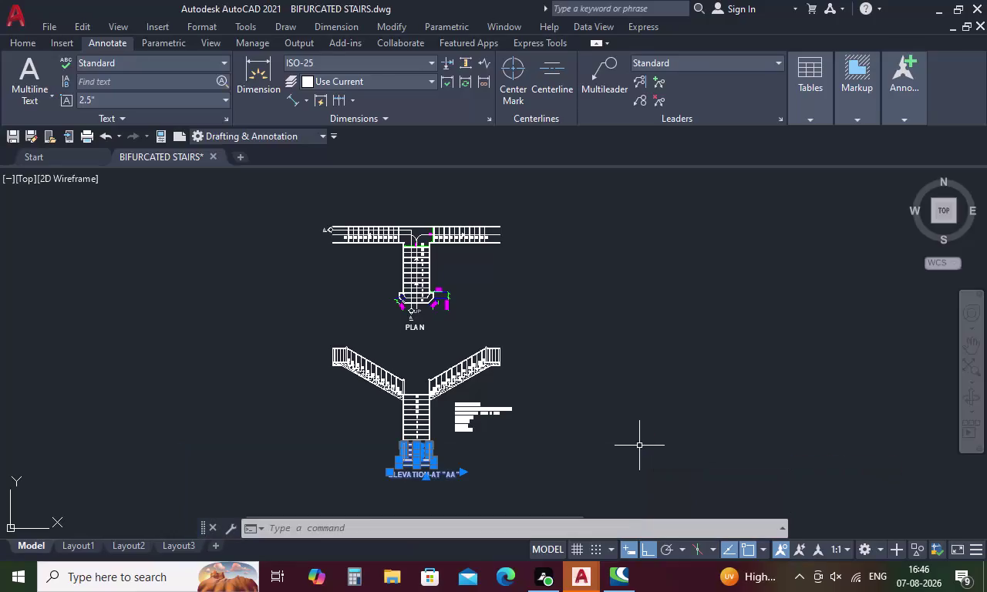
Switch to the Layout3 sheet and centre the stair plan's landing and steps.
click(186, 544)
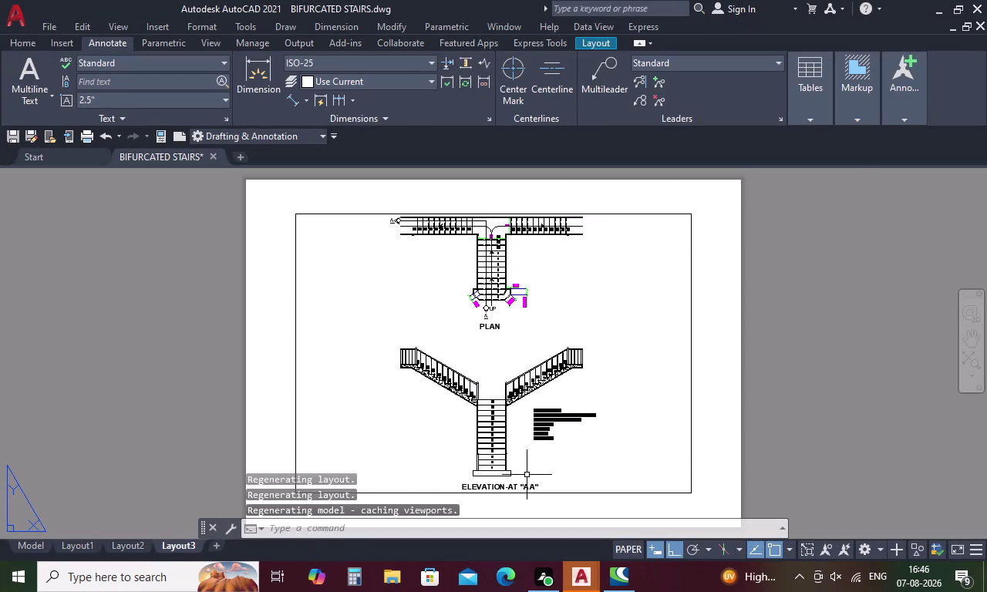
scroll(up, 3)
scroll(down, 3)
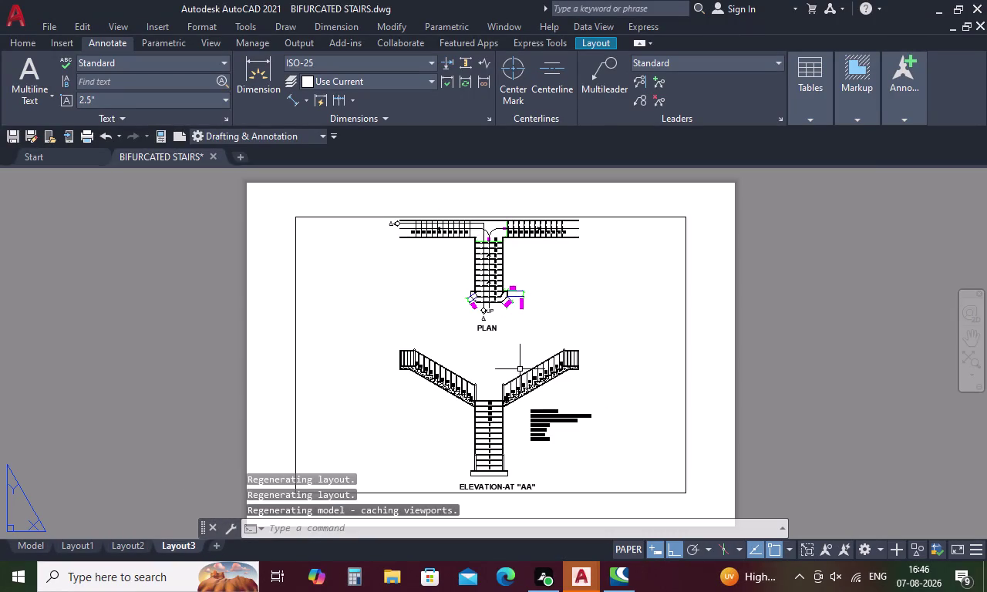
scroll(up, 3)
middle_drag(539, 403, 523, 535)
scroll(down, 3)
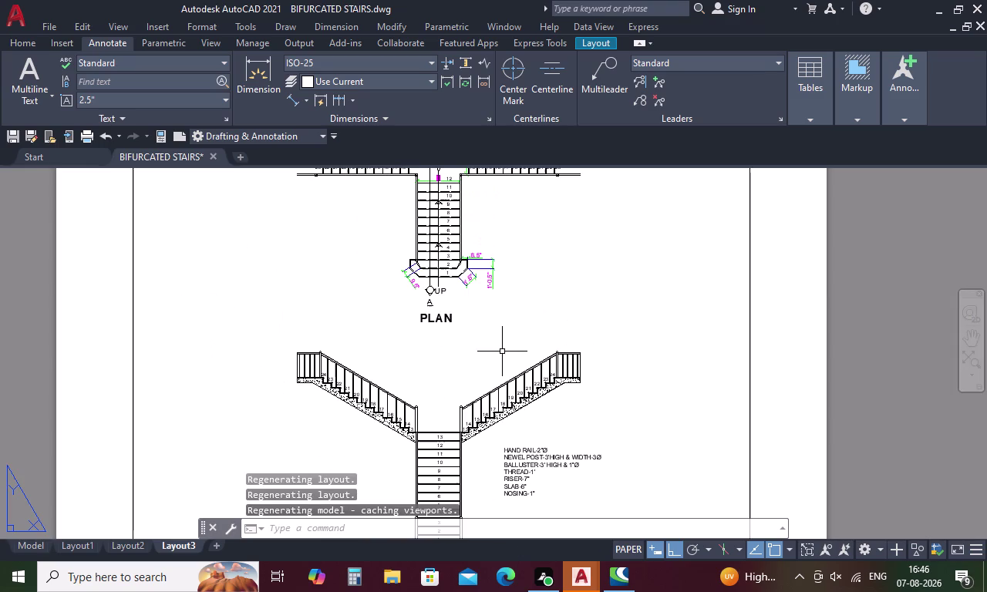
middle_drag(503, 438, 504, 455)
middle_drag(500, 375, 494, 465)
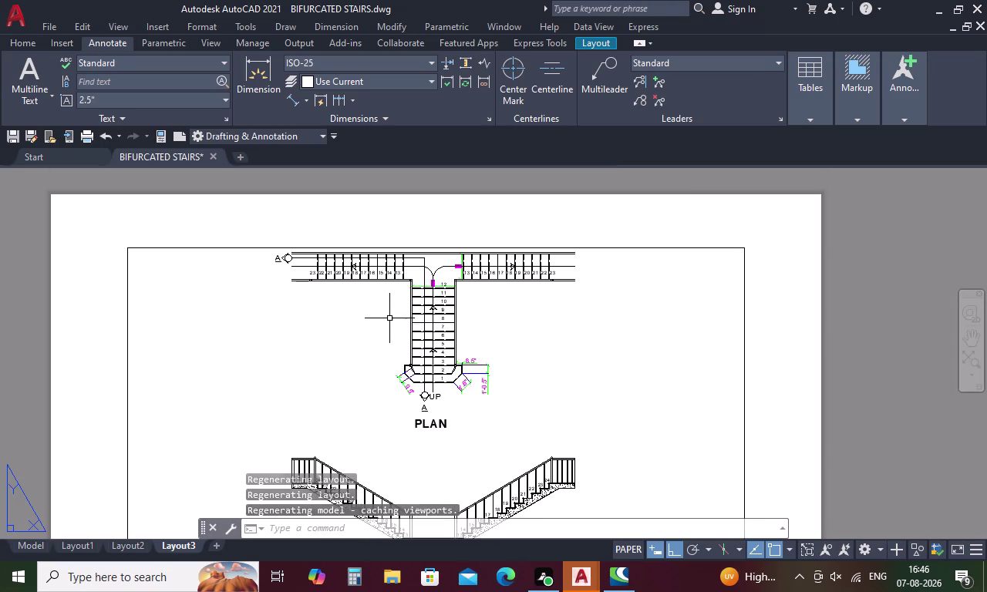
Pan and zoom across the sheet to inspect elevation AA and the specification notes.
scroll(up, 3)
scroll(down, 3)
scroll(up, 3)
scroll(up, 3)
scroll(down, 3)
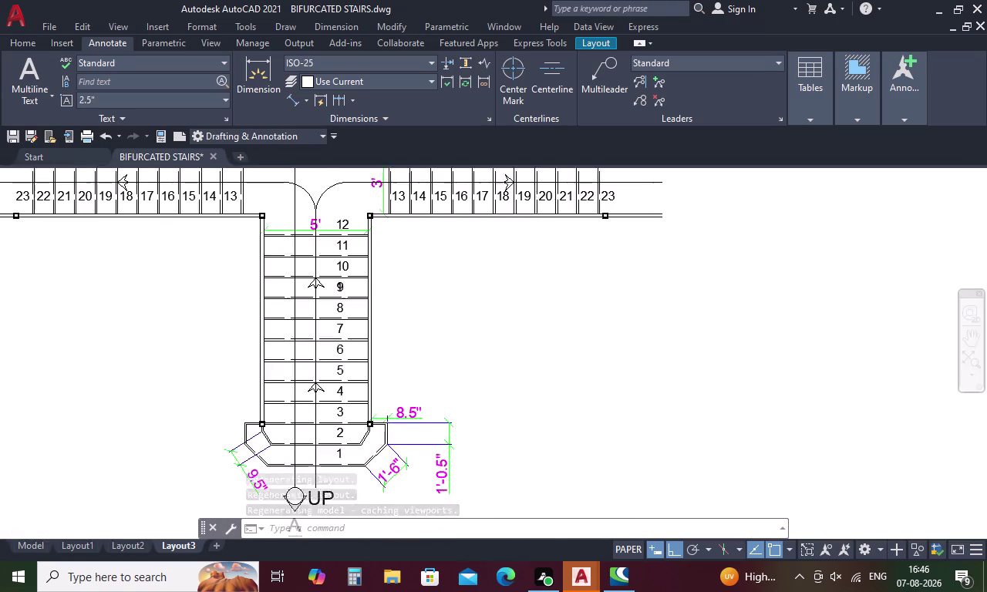
scroll(down, 3)
middle_drag(450, 337, 600, 271)
scroll(down, 3)
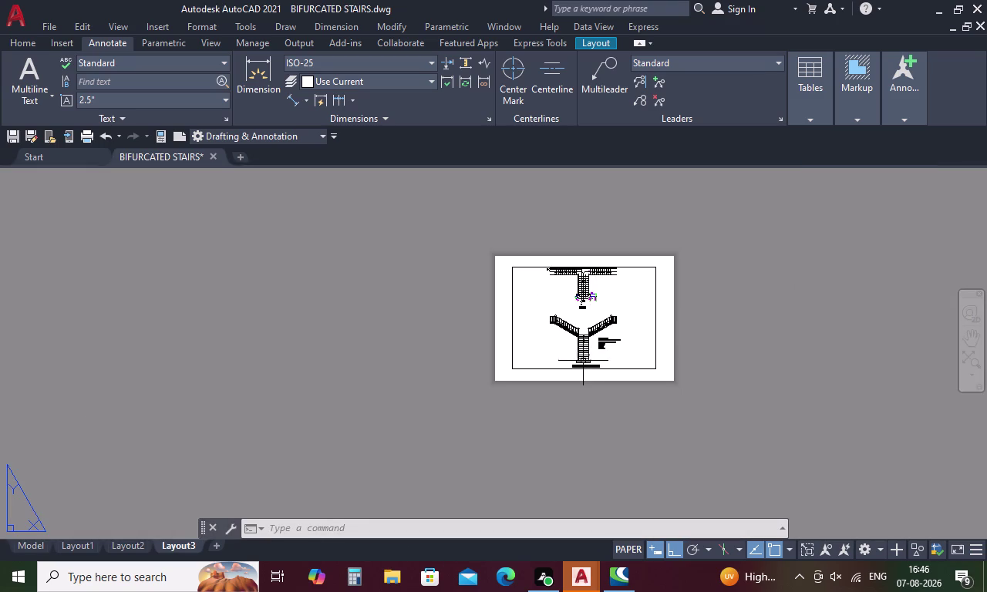
scroll(up, 3)
middle_drag(583, 341, 538, 439)
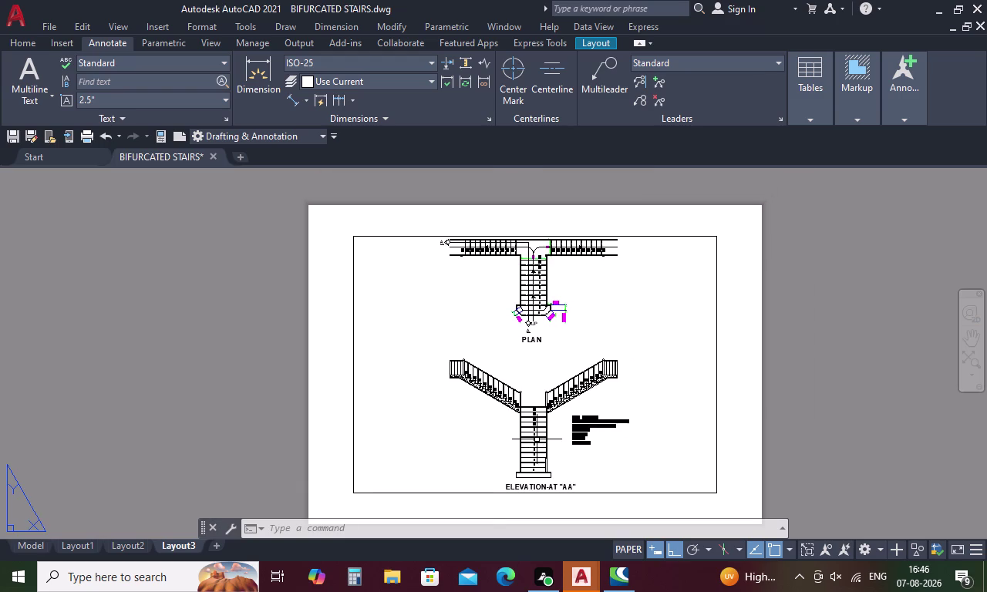
scroll(up, 3)
middle_drag(549, 429, 535, 523)
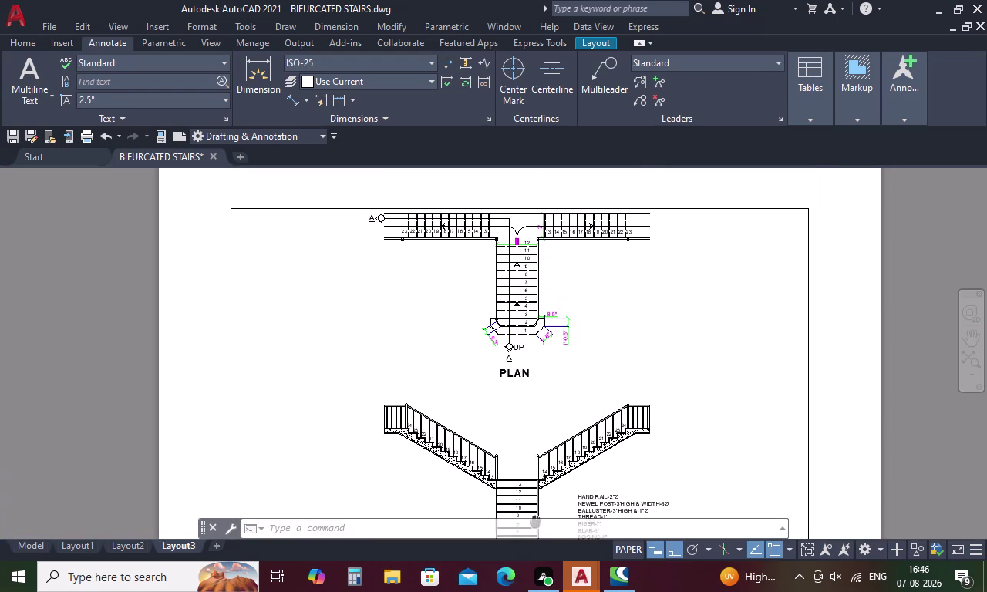
middle_drag(535, 523, 519, 475)
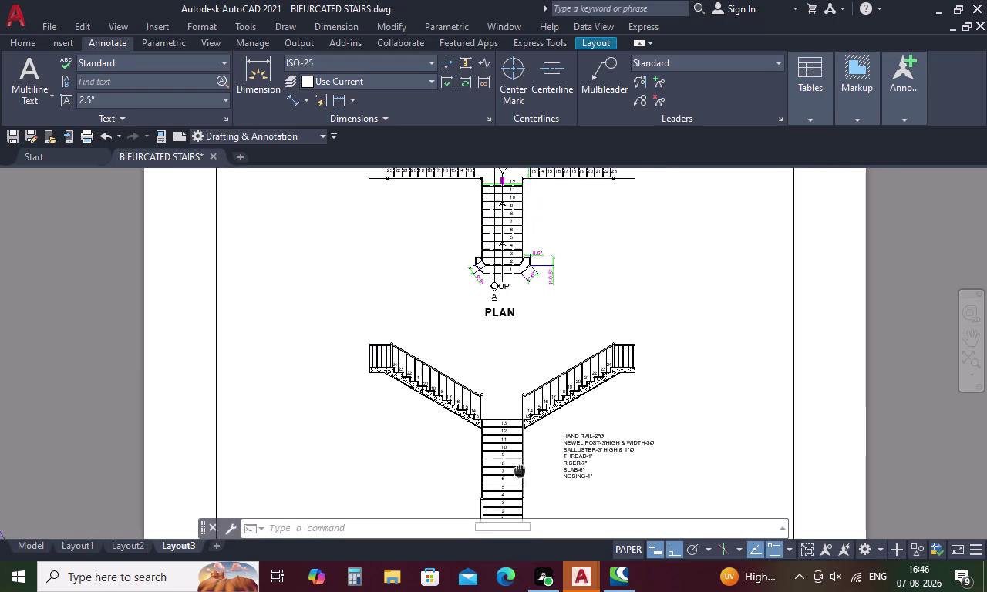
middle_drag(519, 475, 519, 479)
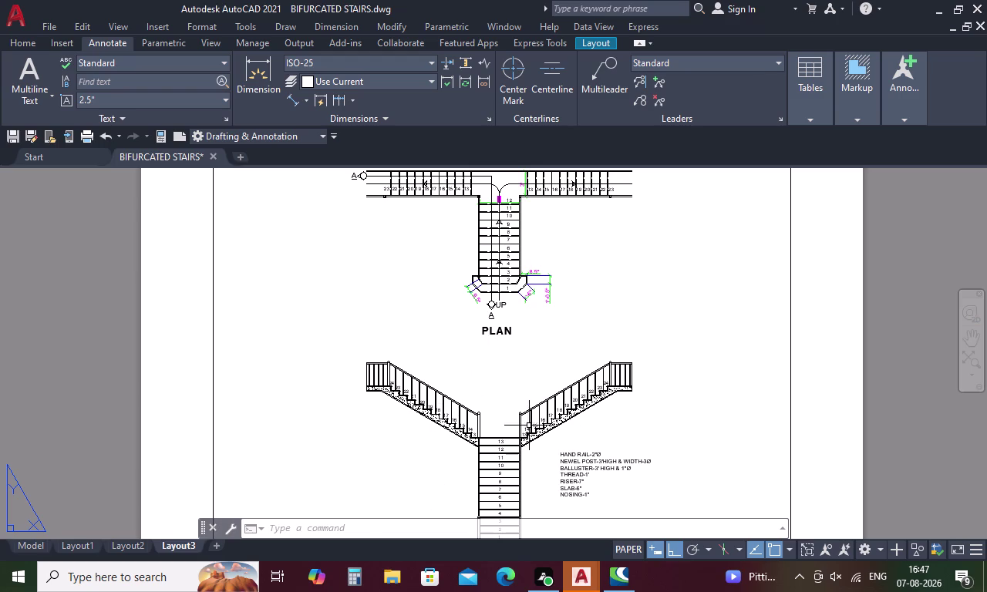
scroll(up, 3)
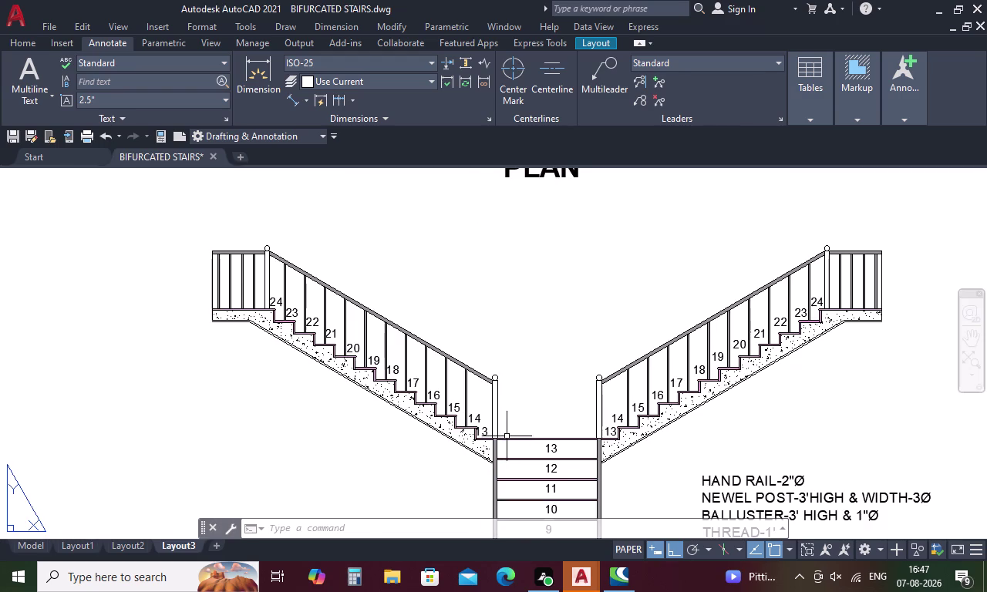
scroll(up, 3)
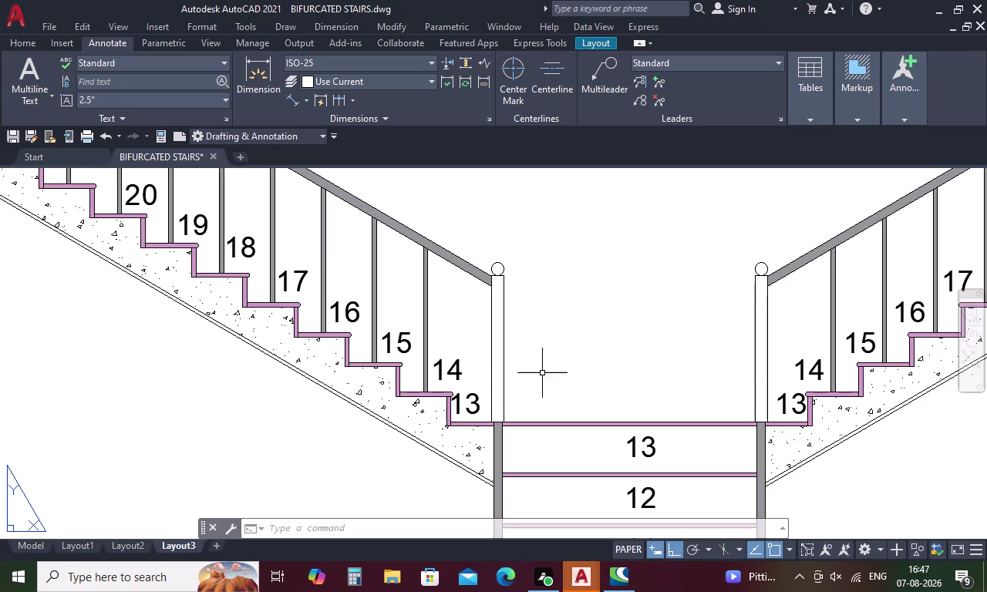
scroll(down, 3)
middle_drag(539, 334, 429, 347)
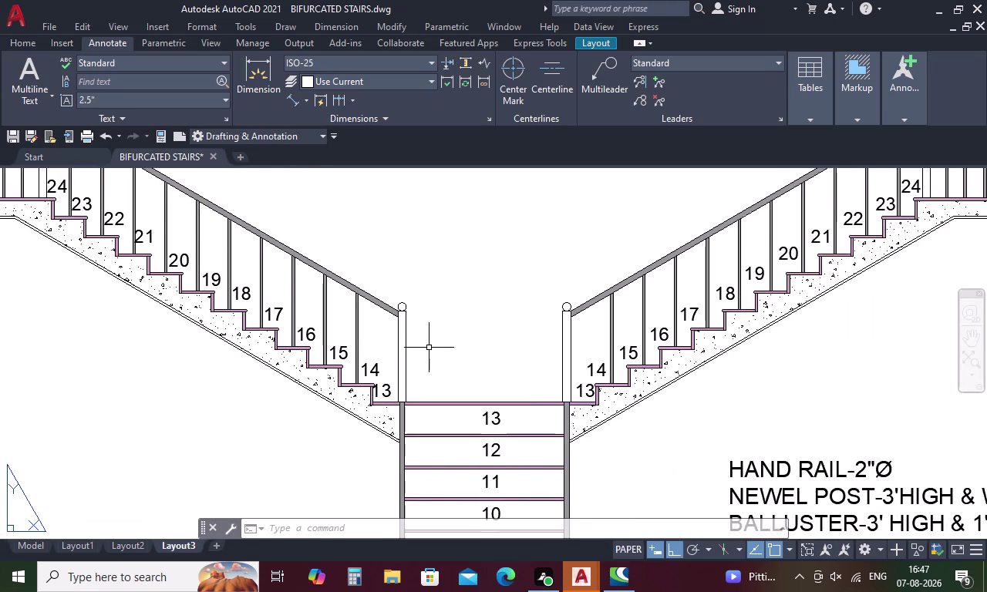
scroll(down, 3)
scroll(up, 3)
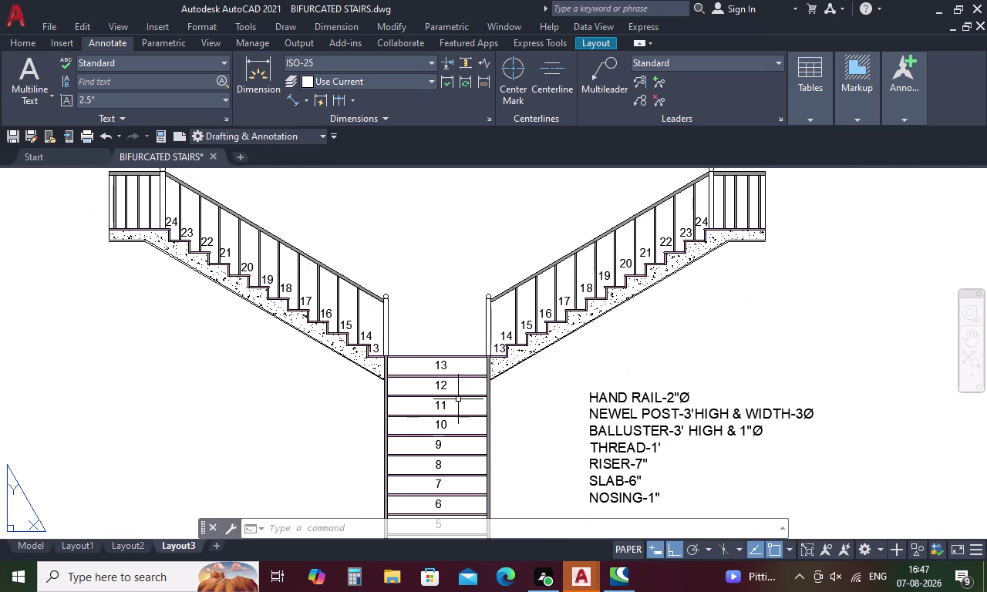
middle_drag(627, 236, 654, 266)
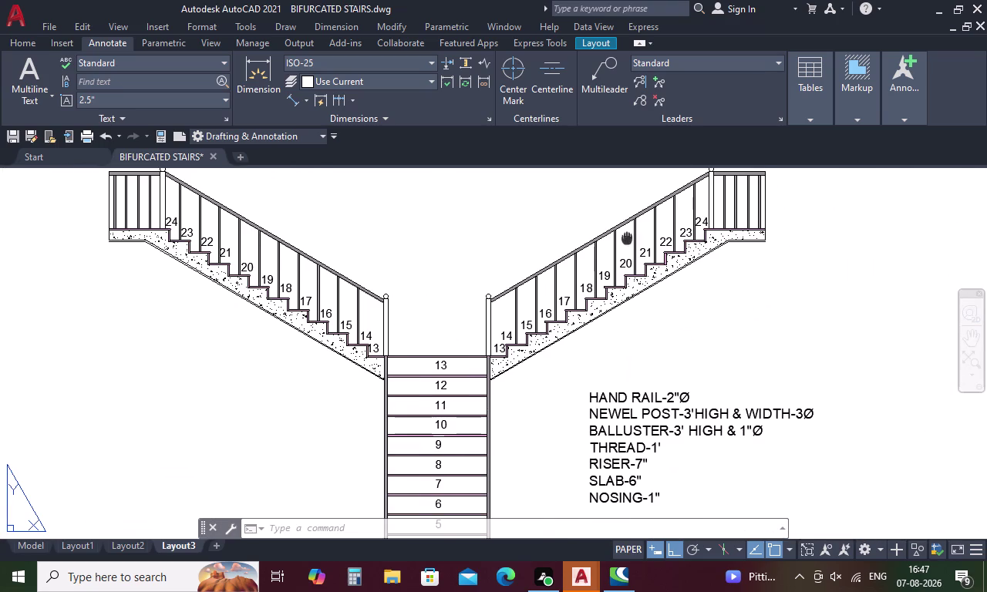
middle_drag(653, 267, 783, 378)
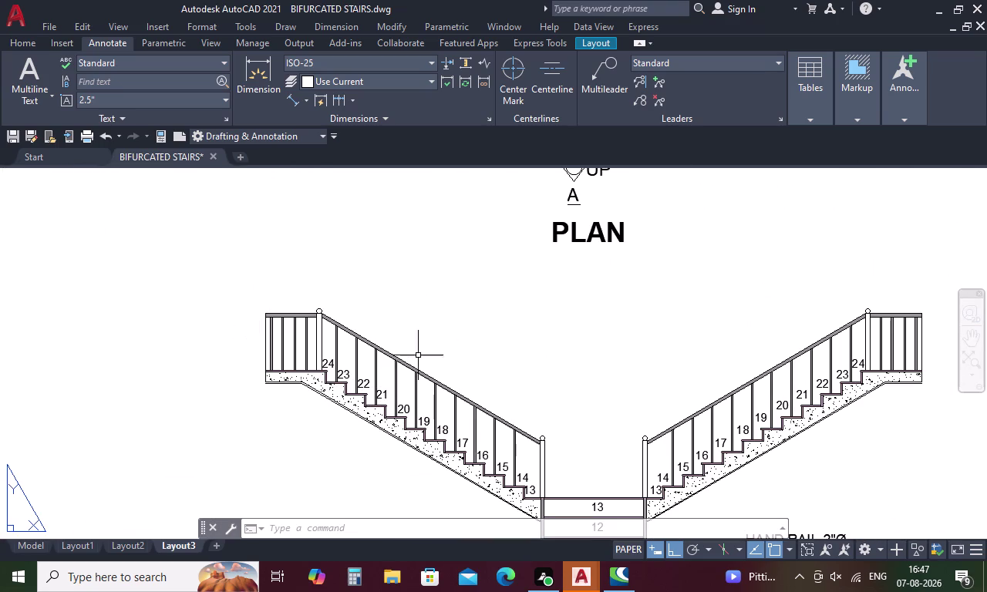
middle_drag(387, 415, 356, 292)
scroll(up, 3)
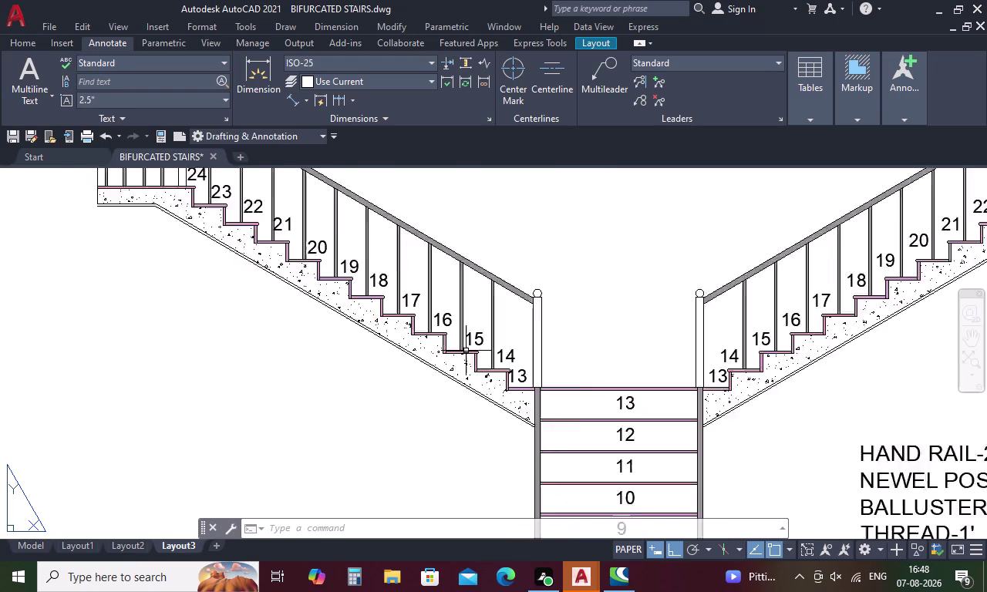
scroll(up, 3)
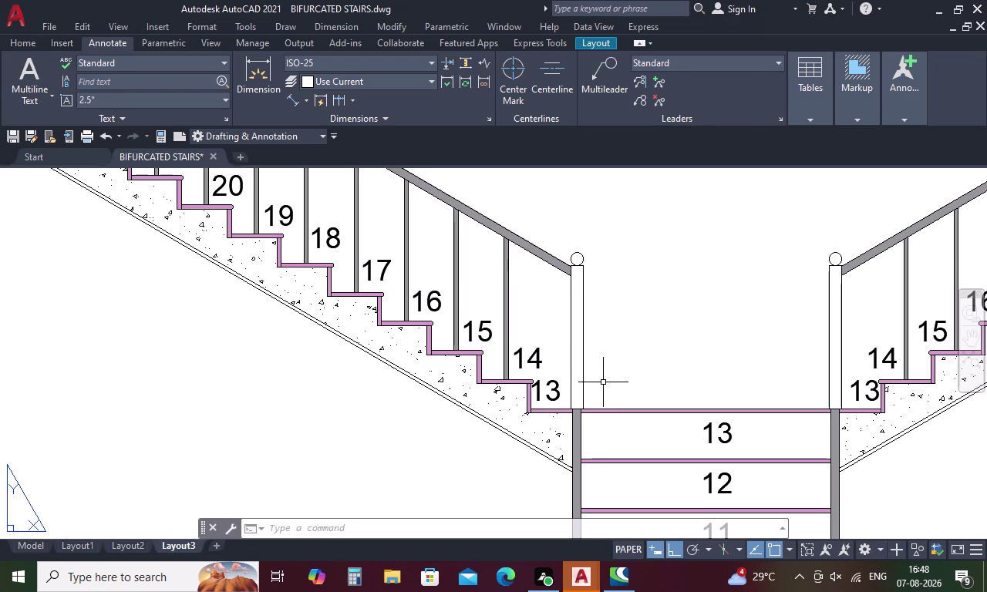
Add and open new layout sheets Layout4 and Layout5.
scroll(down, 3)
scroll(down, 3)
scroll(up, 3)
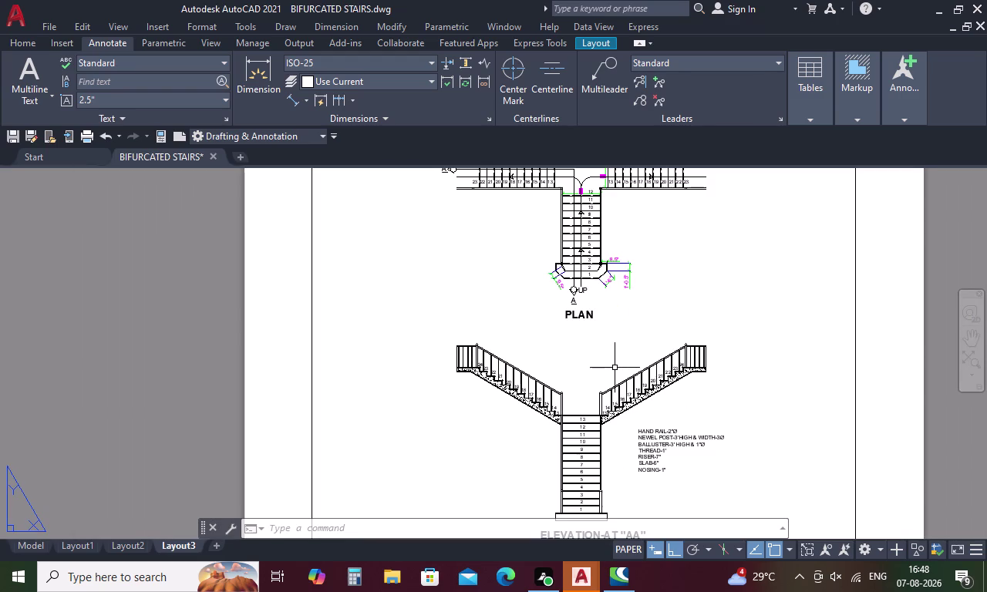
click(219, 547)
click(226, 546)
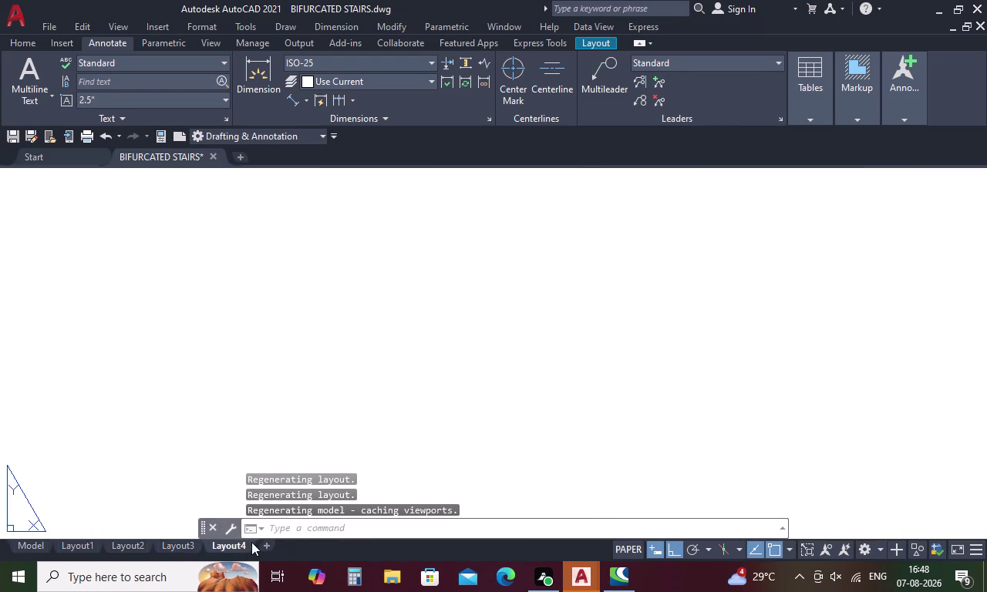
click(268, 544)
click(266, 546)
Add and open Layout6, Layout7 and one more layout sheet.
click(315, 547)
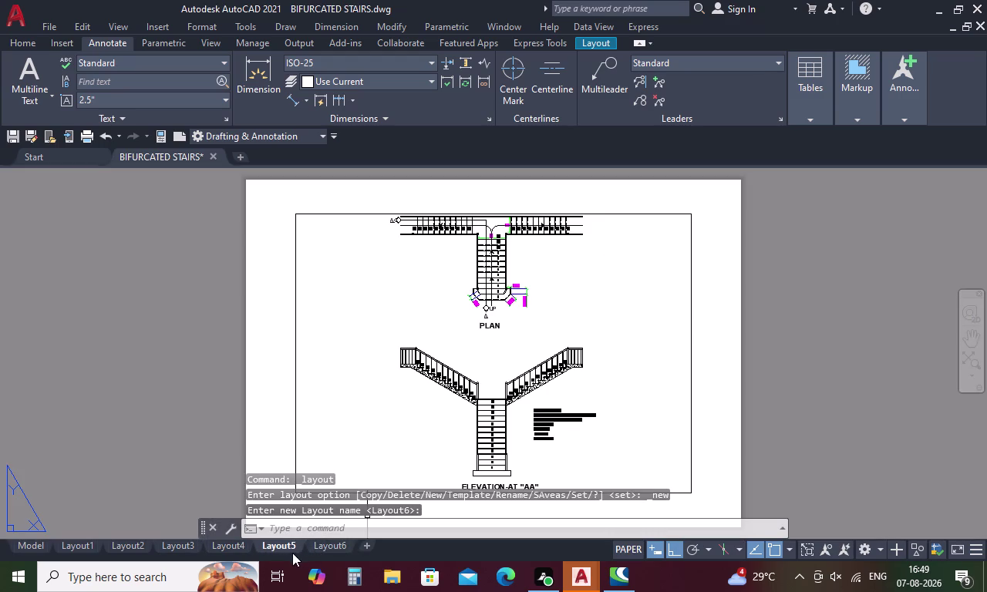
click(331, 546)
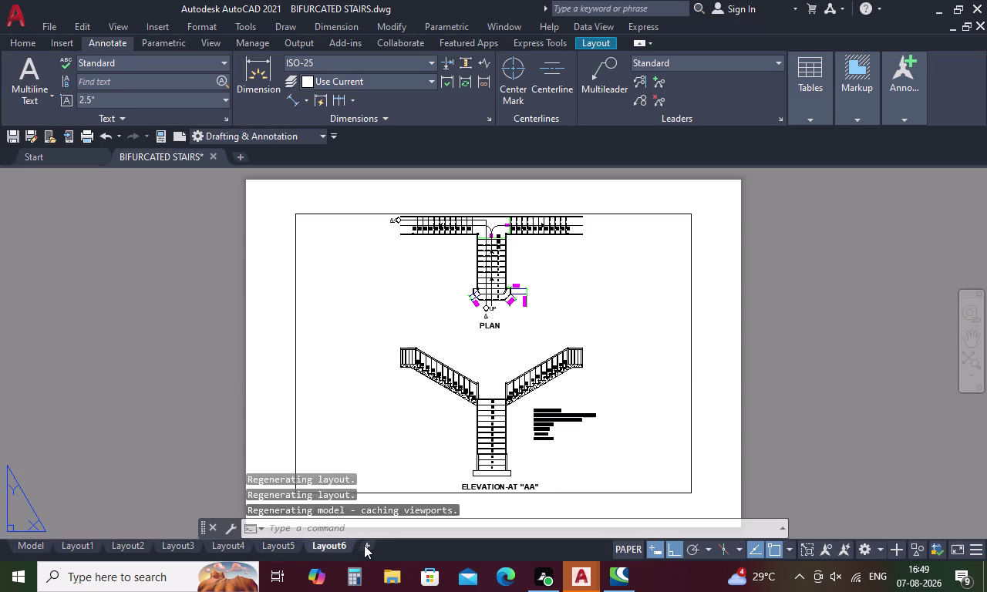
click(364, 545)
click(380, 543)
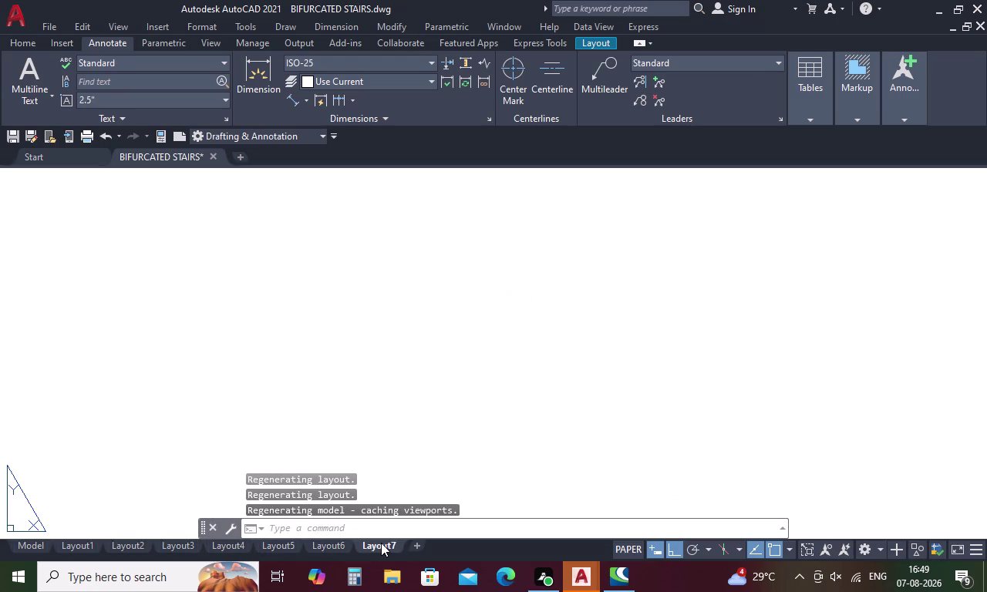
click(422, 545)
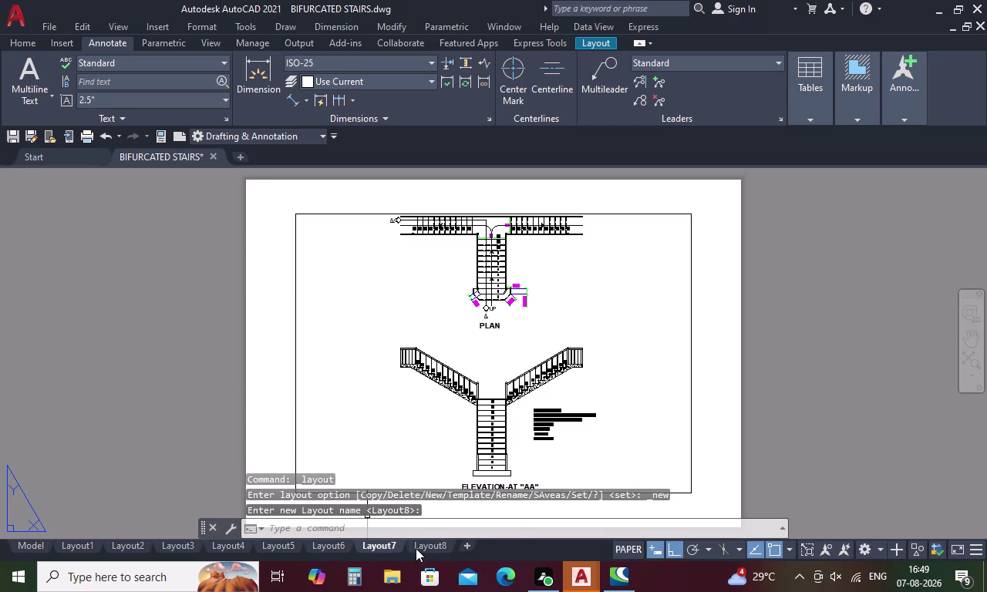
click(418, 546)
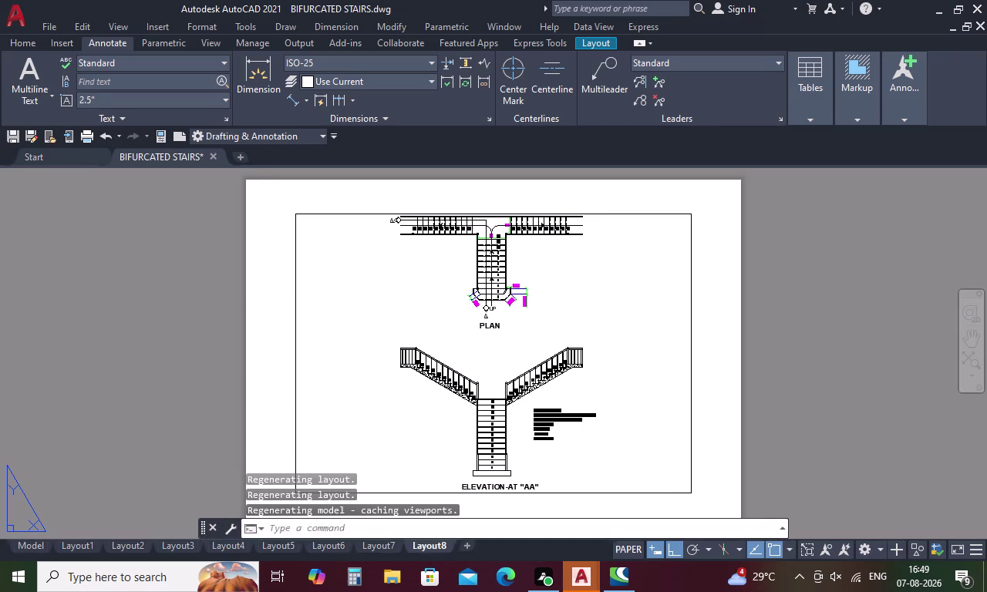
scroll(up, 3)
scroll(down, 3)
scroll(up, 3)
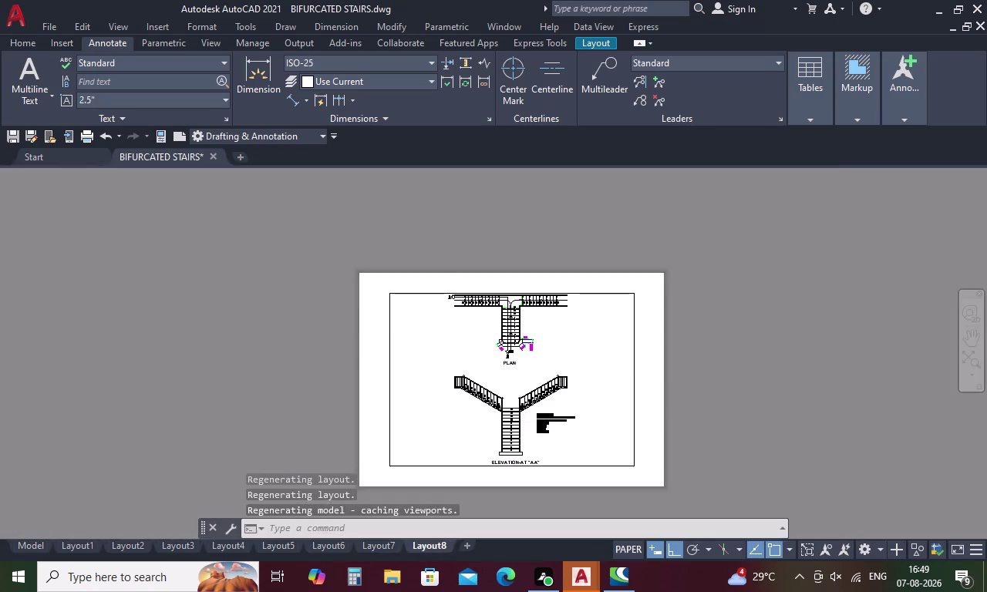
scroll(up, 3)
middle_drag(562, 373, 560, 500)
middle_drag(534, 338, 534, 371)
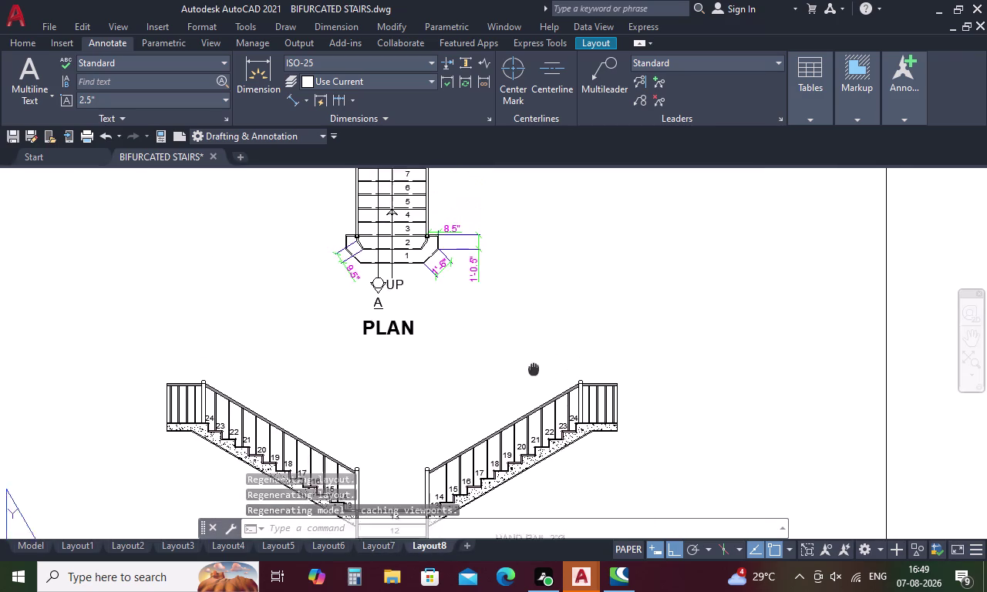
middle_drag(534, 371, 552, 520)
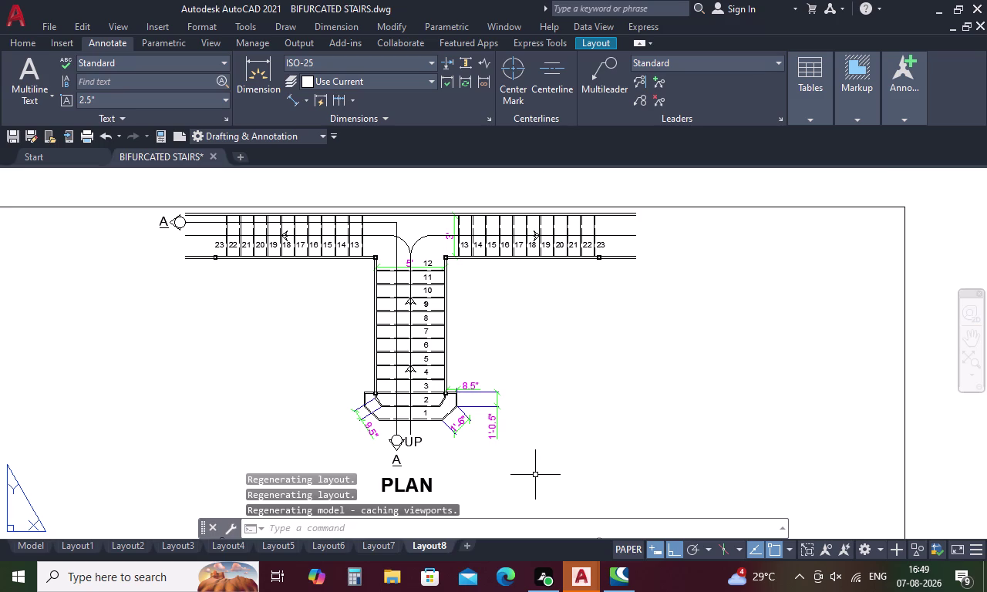
scroll(down, 3)
middle_drag(531, 471, 520, 333)
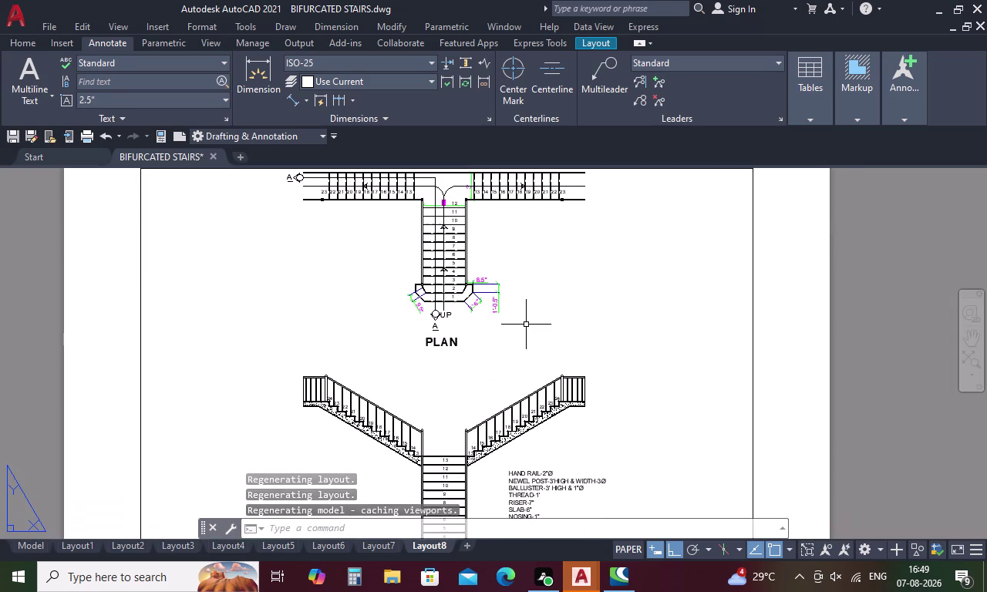
scroll(down, 3)
scroll(up, 3)
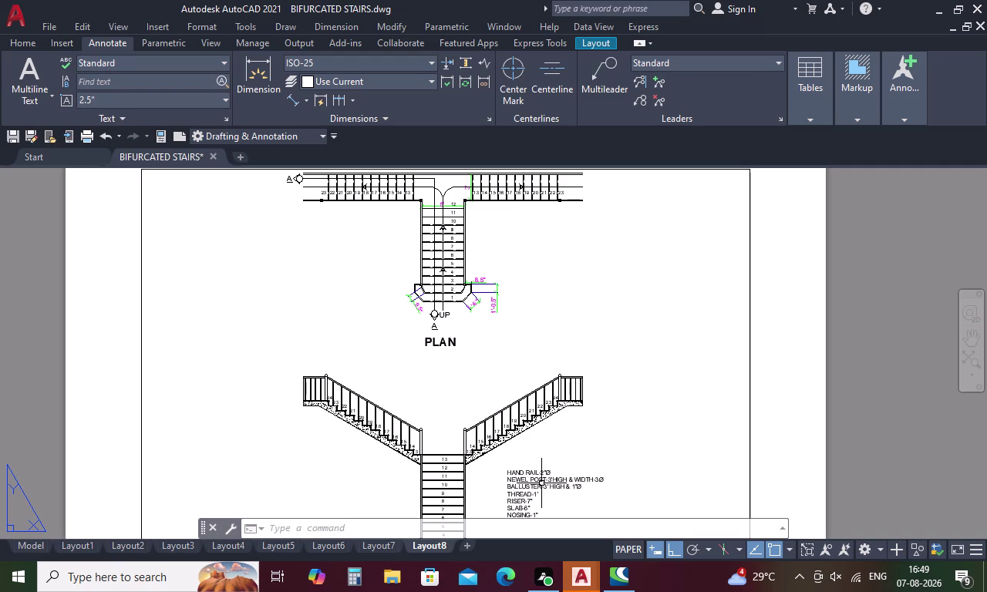
scroll(down, 3)
middle_drag(526, 459, 526, 376)
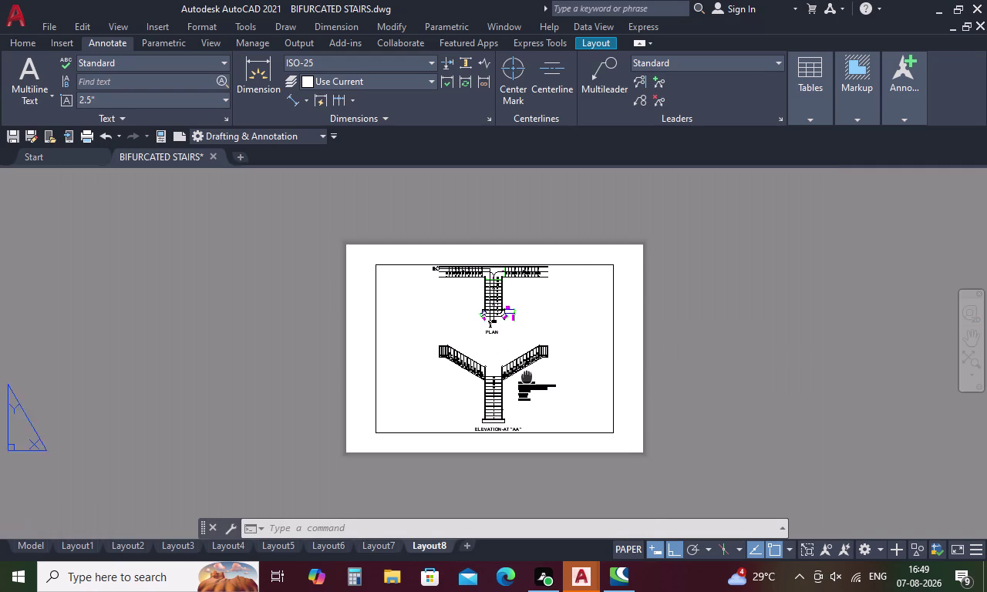
middle_drag(526, 376, 529, 362)
scroll(up, 3)
scroll(up, 3)
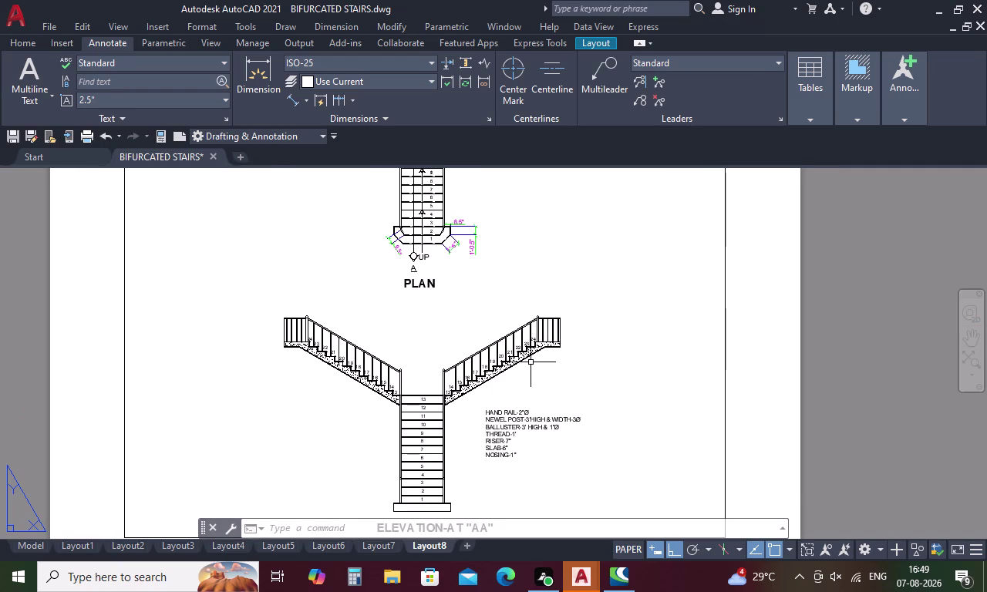
key(ctrl+p)
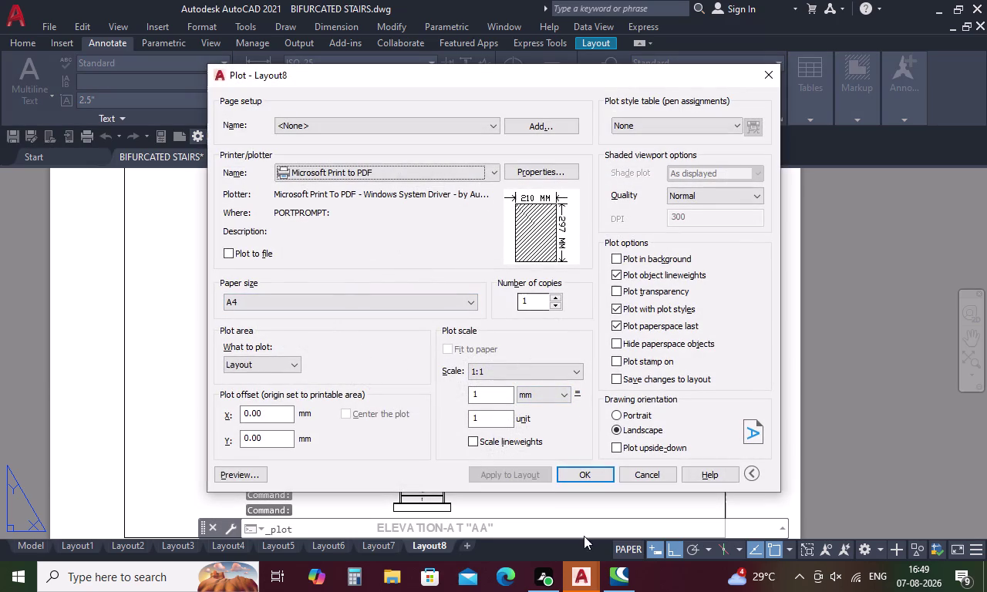
Confirm the PDF plot settings and name the file 'BIFURCATED STAIR CASE'.
click(586, 473)
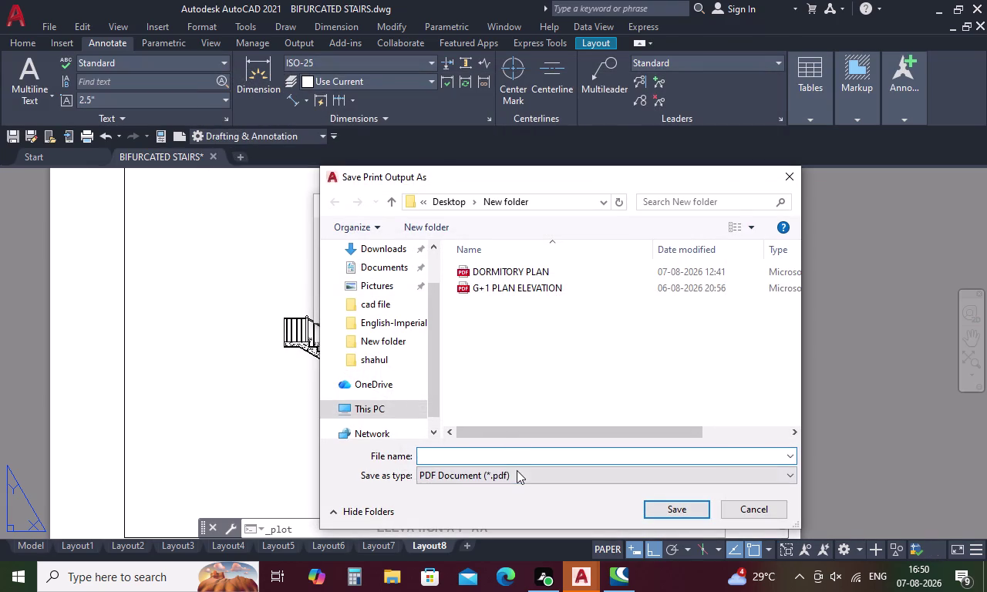
key(b)
text(IFU)
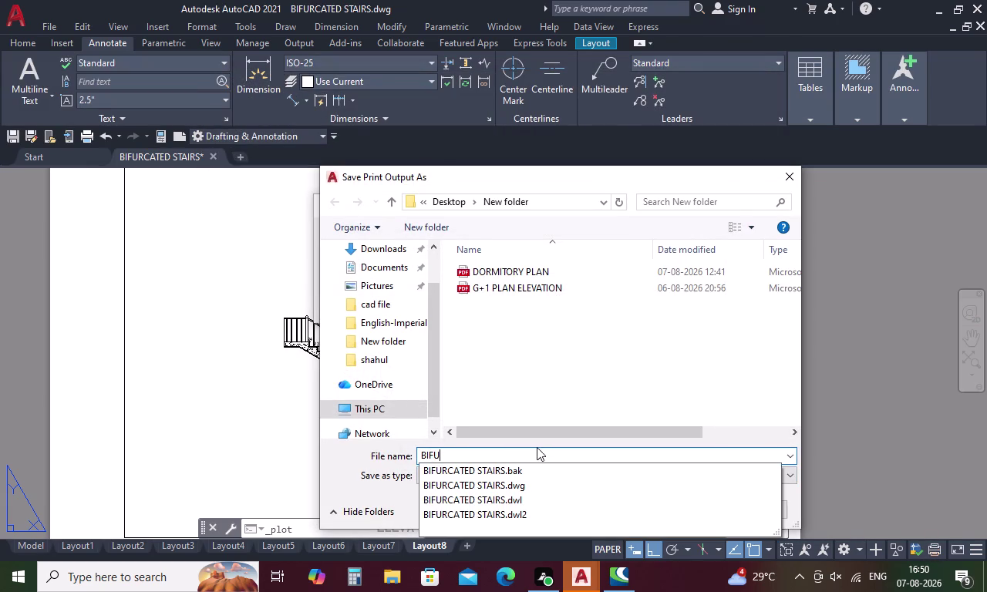
text(RCATED)
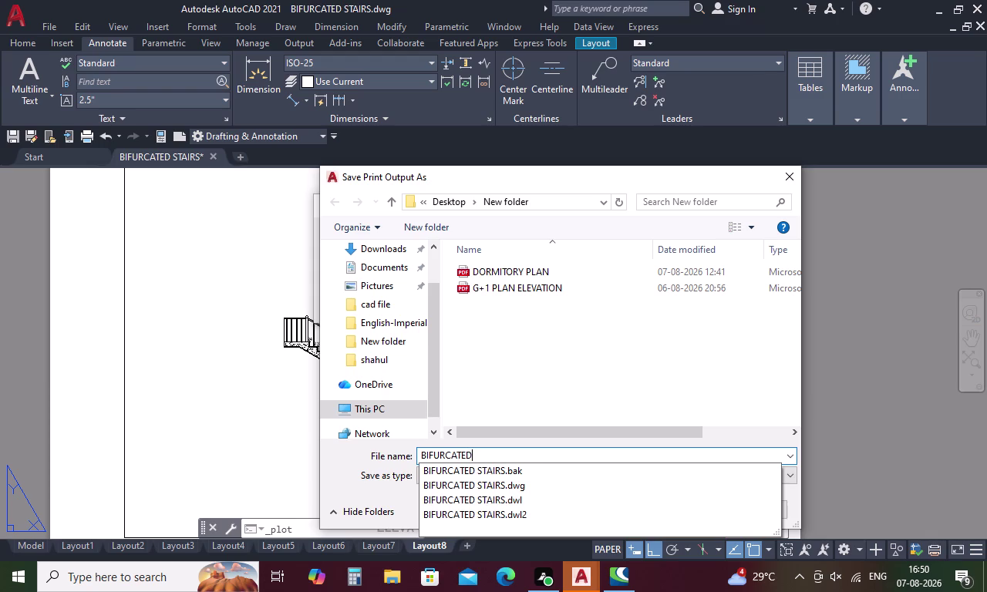
key(space)
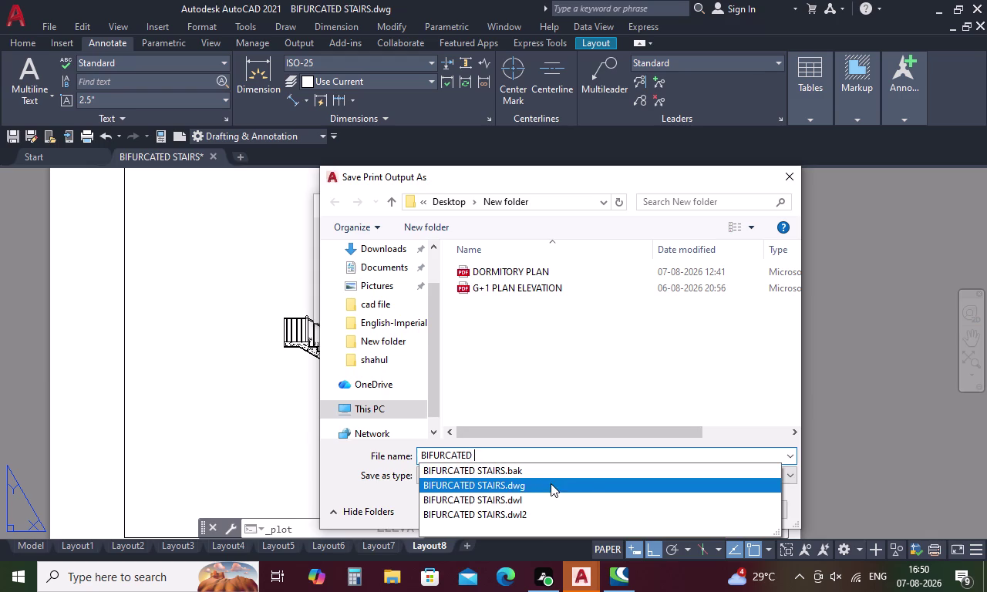
key(s)
key(t)
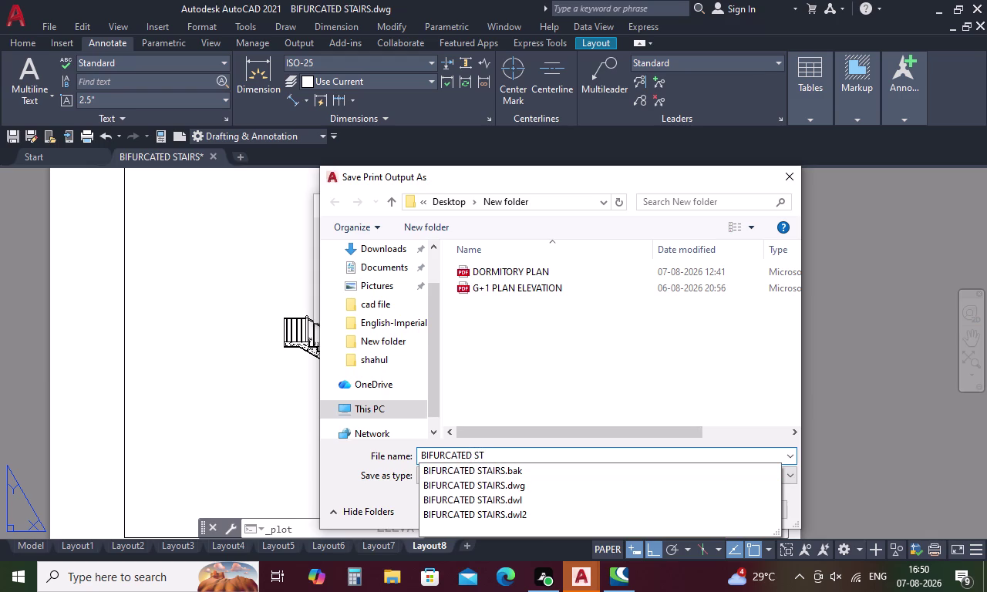
key(a)
text(IR)
key(space)
text(C)
text(ASE)
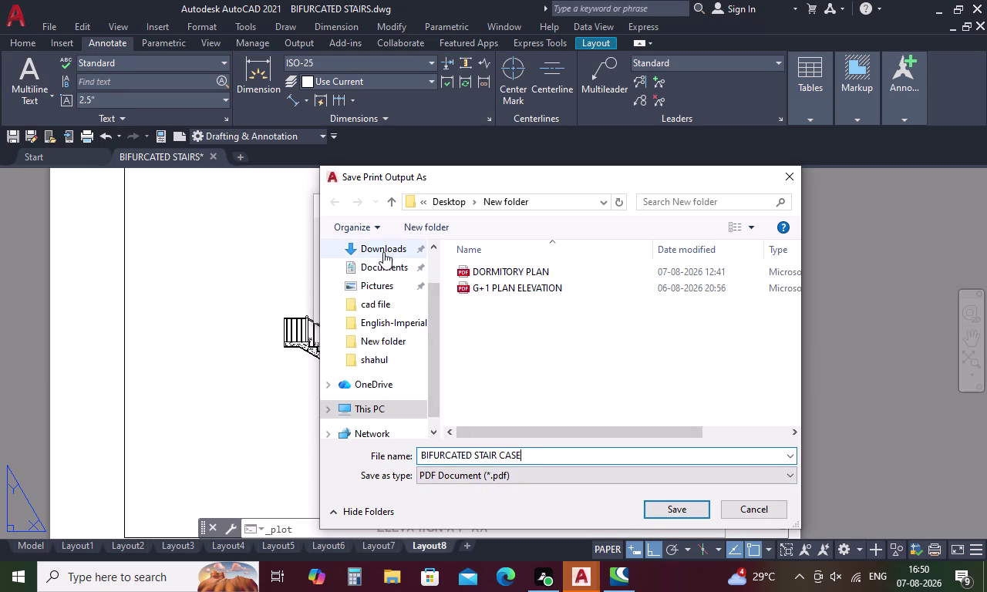
Save the PDF into the New folder on the Desktop.
scroll(up, 3)
click(381, 277)
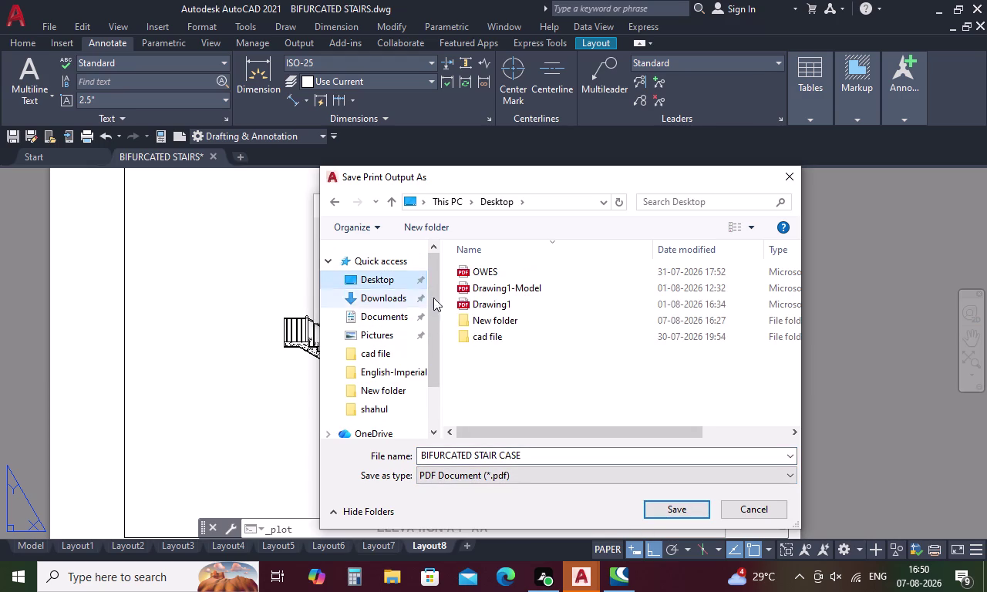
click(490, 324)
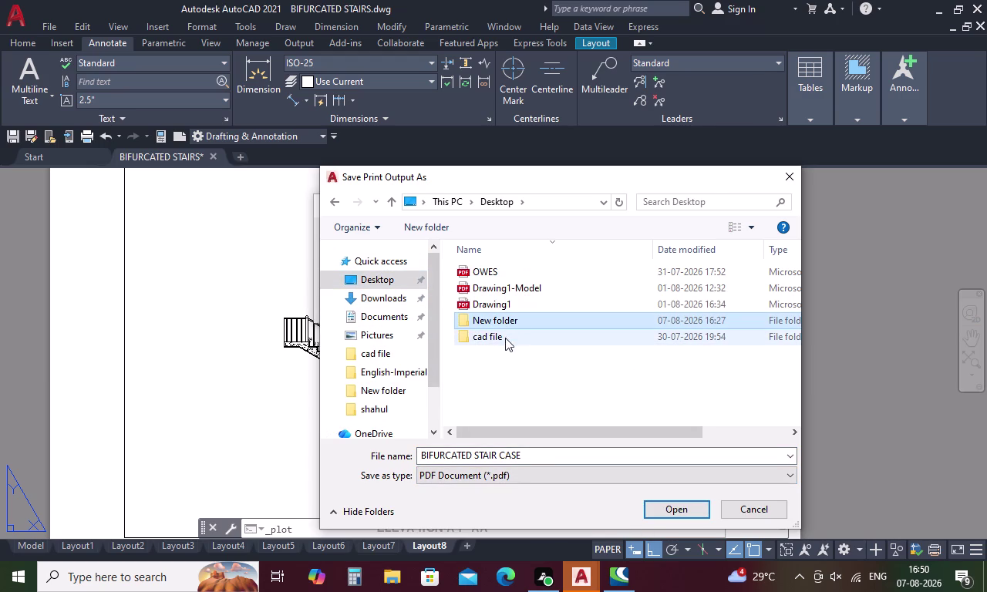
double_click(514, 320)
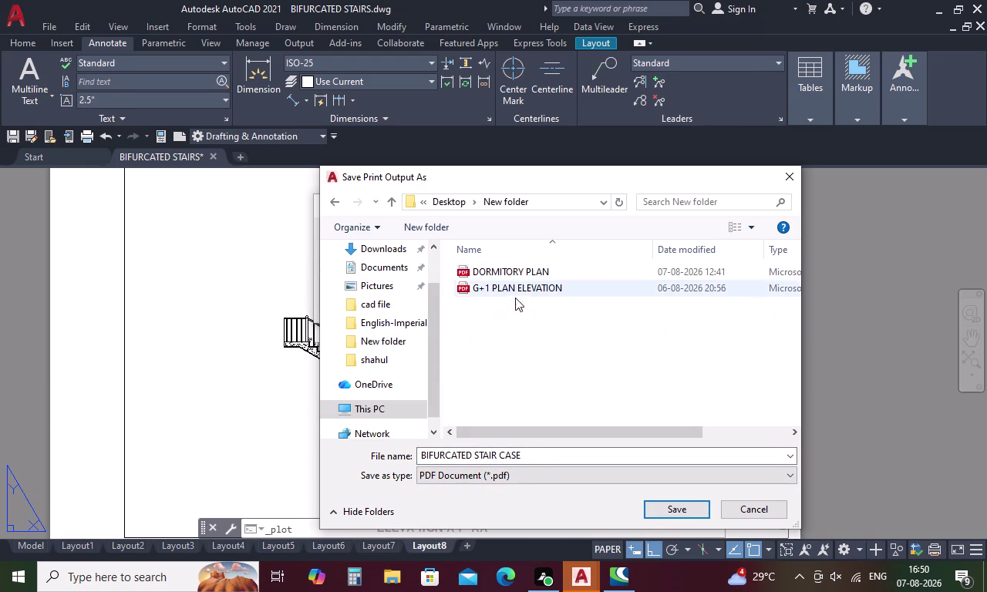
click(675, 511)
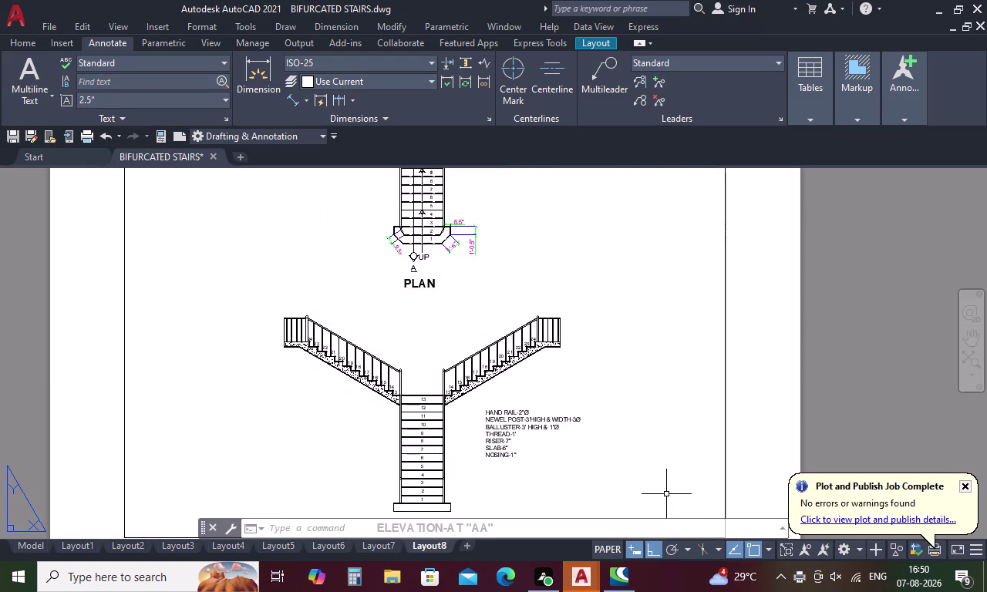
scroll(down, 3)
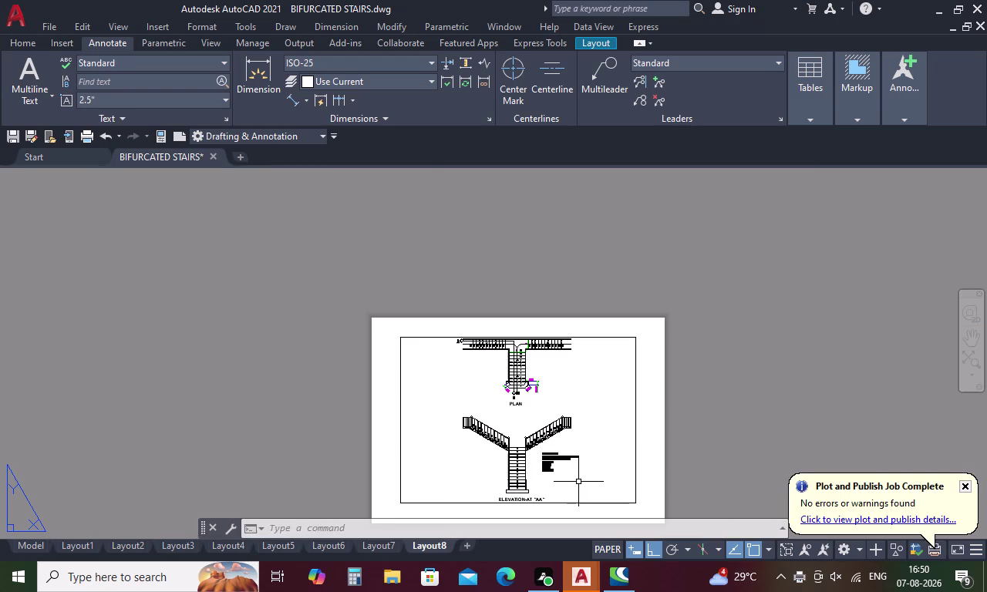
Return to the Model tab and Save As BIFURCATED STAIRS.dwg, replacing the existing file.
click(42, 547)
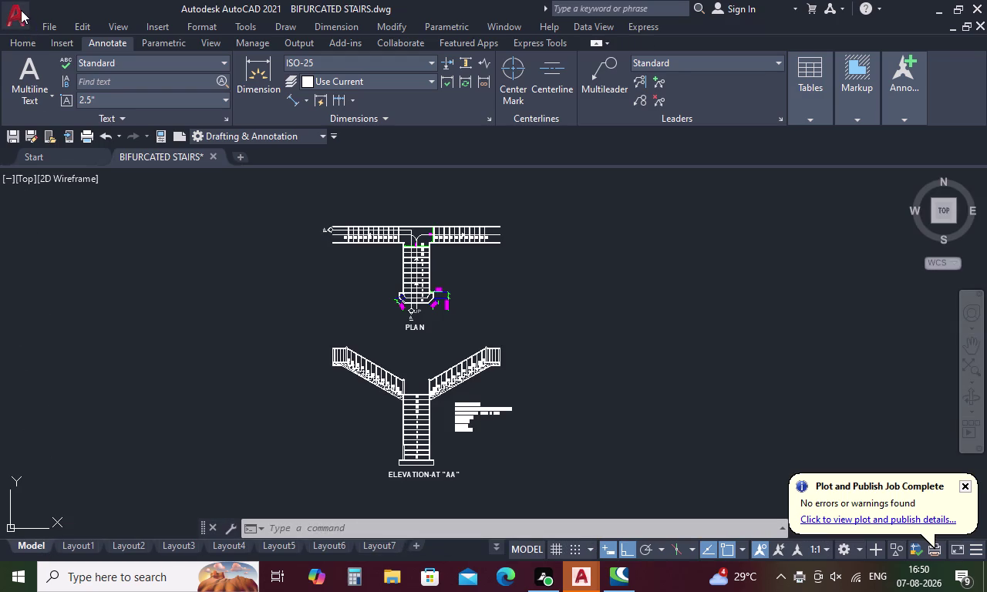
click(15, 16)
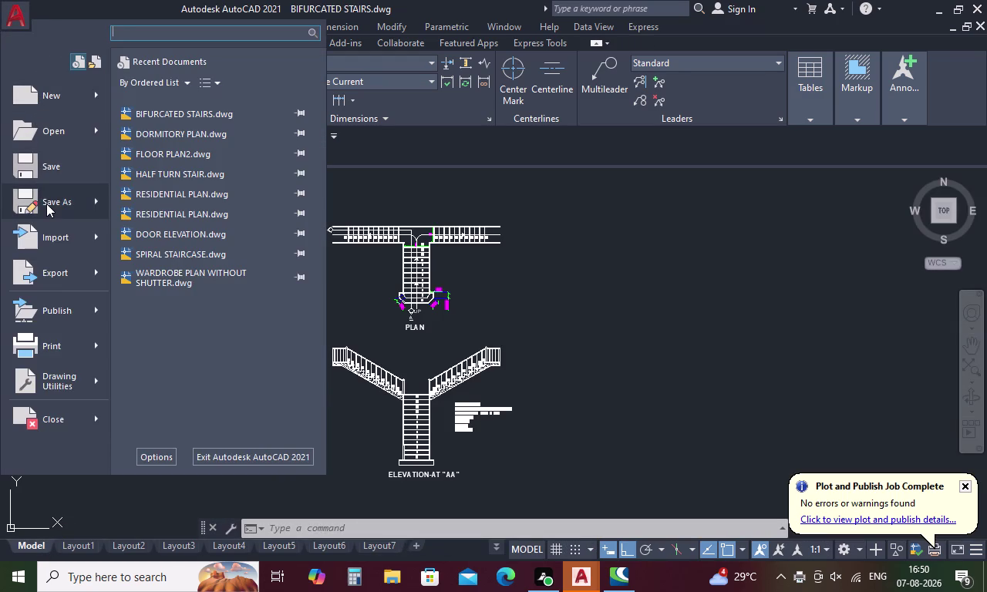
click(46, 204)
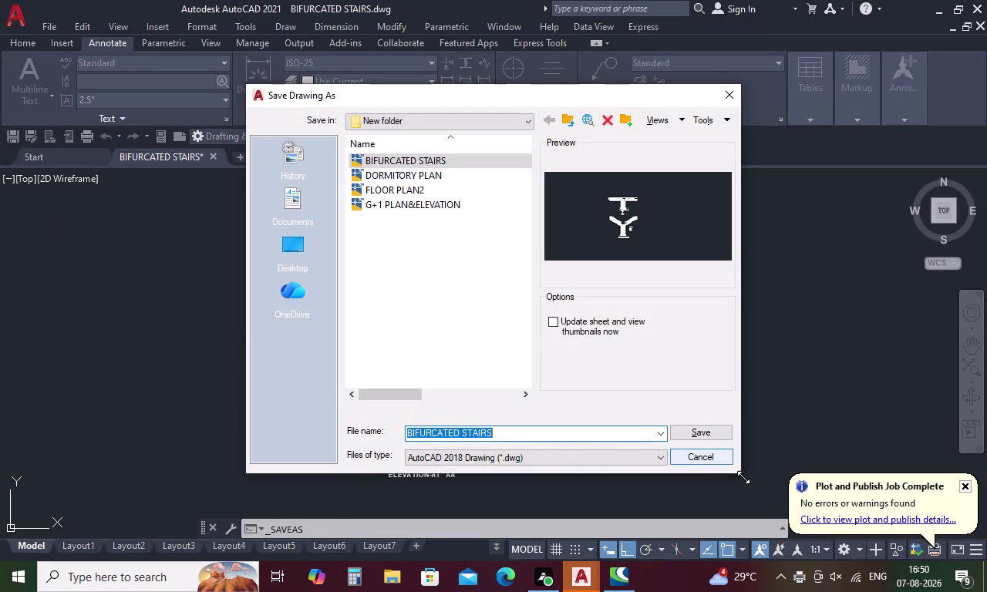
click(704, 431)
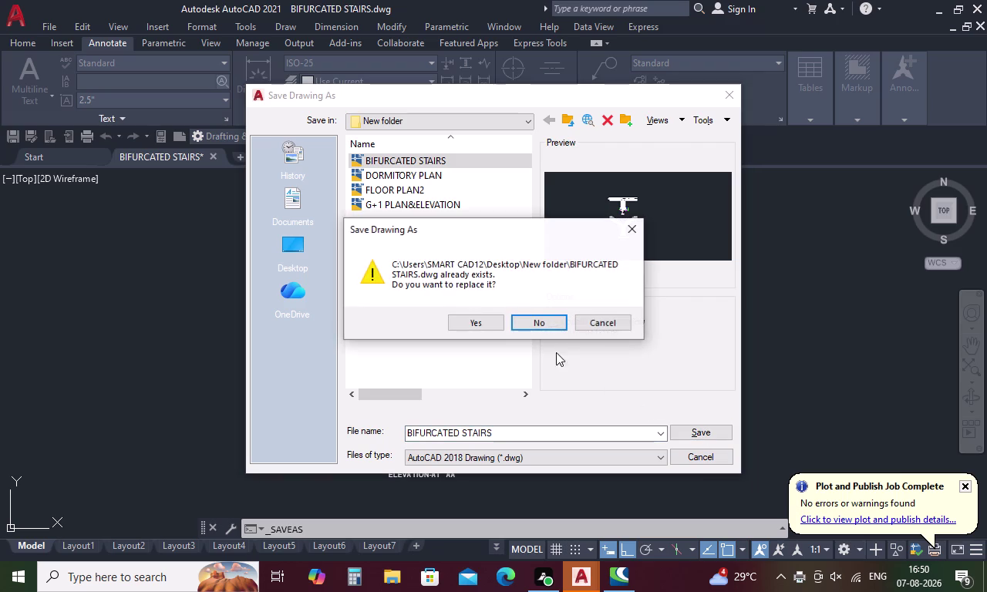
click(494, 320)
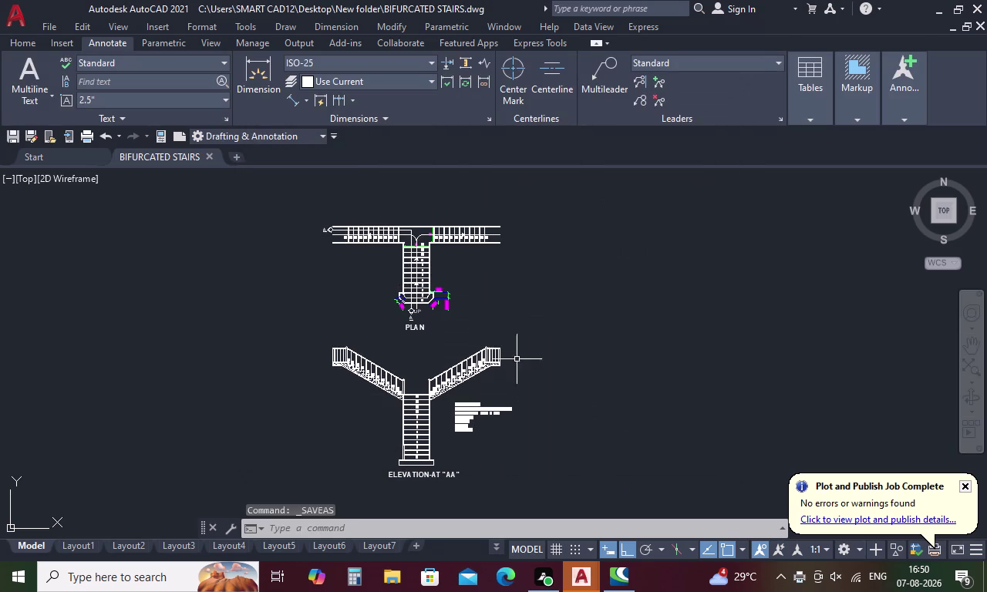